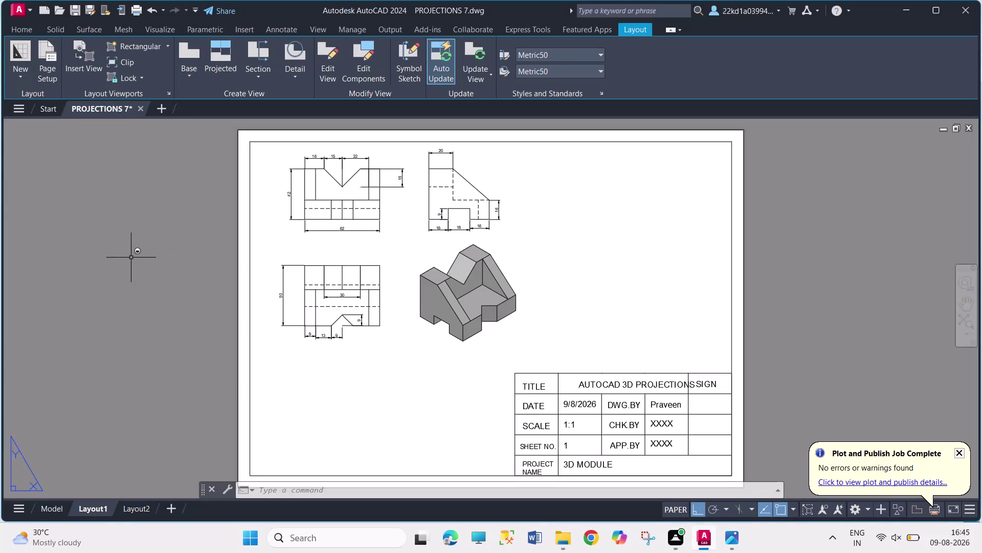
Select the lower-left orthographic view on the layout sheet.
click(131, 257)
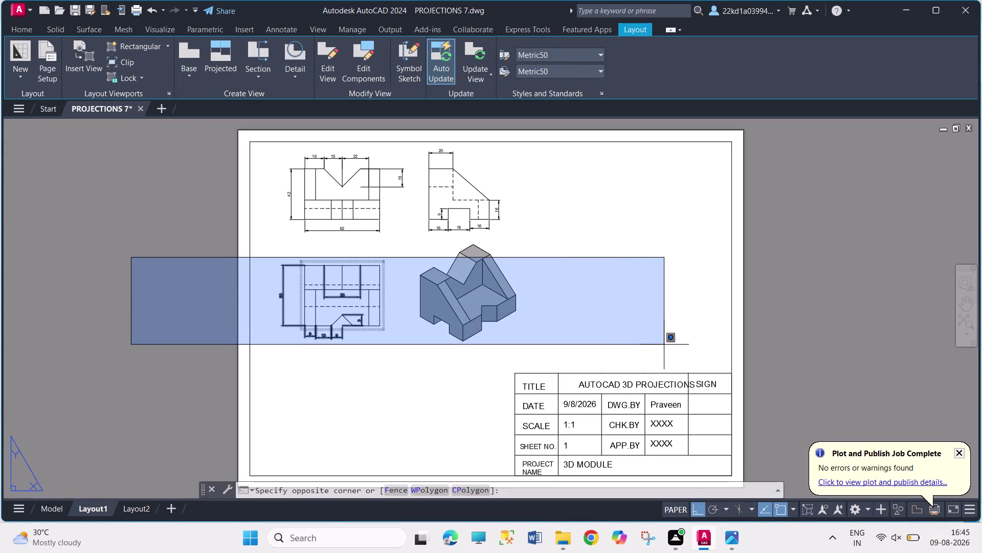
click(611, 329)
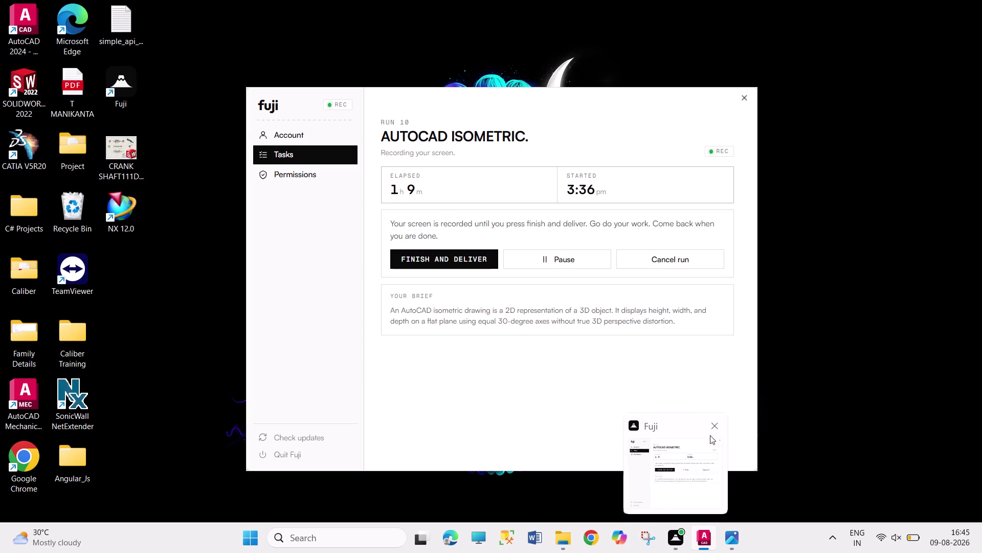
click(843, 272)
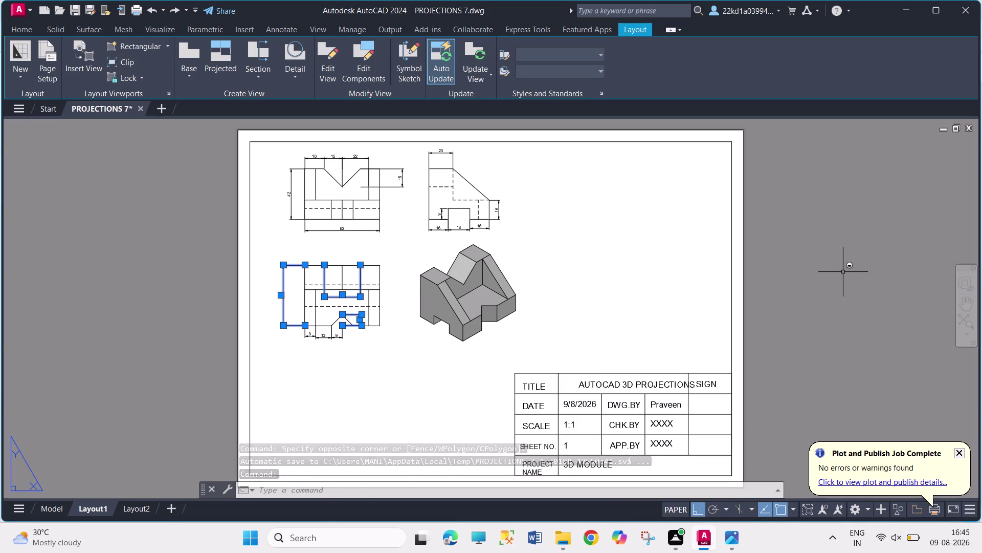
Make a series of clicks and drags in the lower-right area of the layout.
click(913, 325)
click(798, 227)
drag(881, 300, 880, 301)
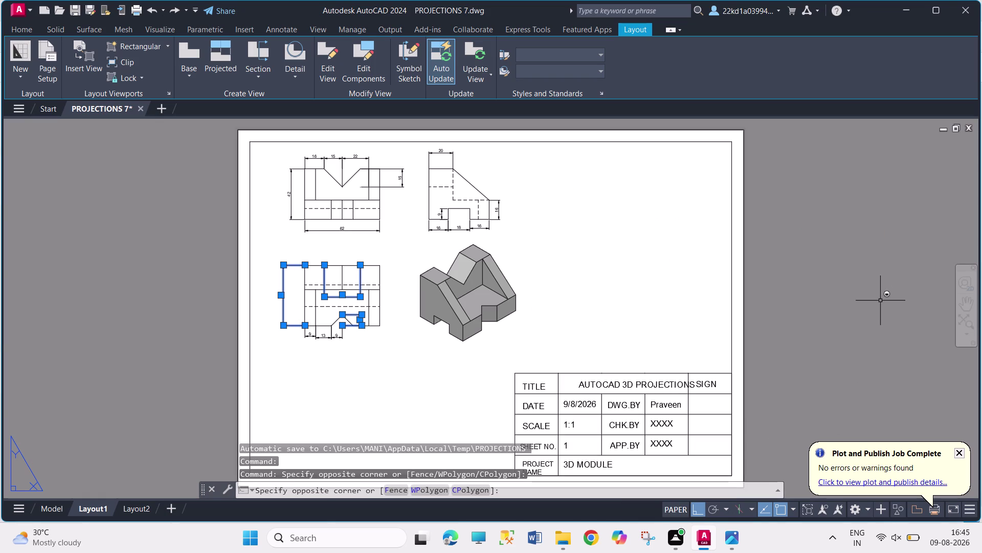
drag(880, 301, 869, 301)
drag(797, 230, 802, 245)
drag(892, 318, 883, 310)
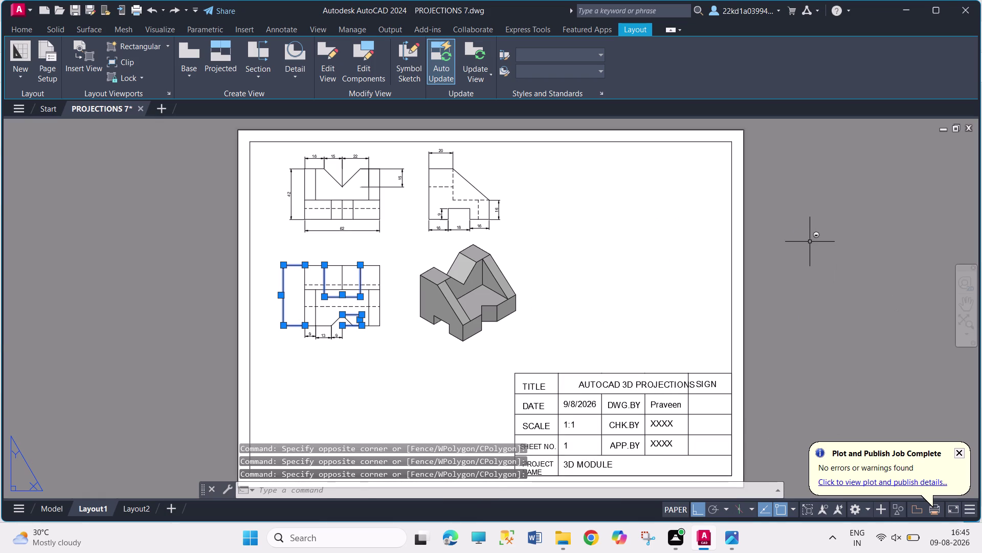
click(810, 243)
click(873, 328)
drag(830, 264, 838, 276)
drag(893, 337, 885, 324)
drag(825, 263, 830, 276)
click(874, 338)
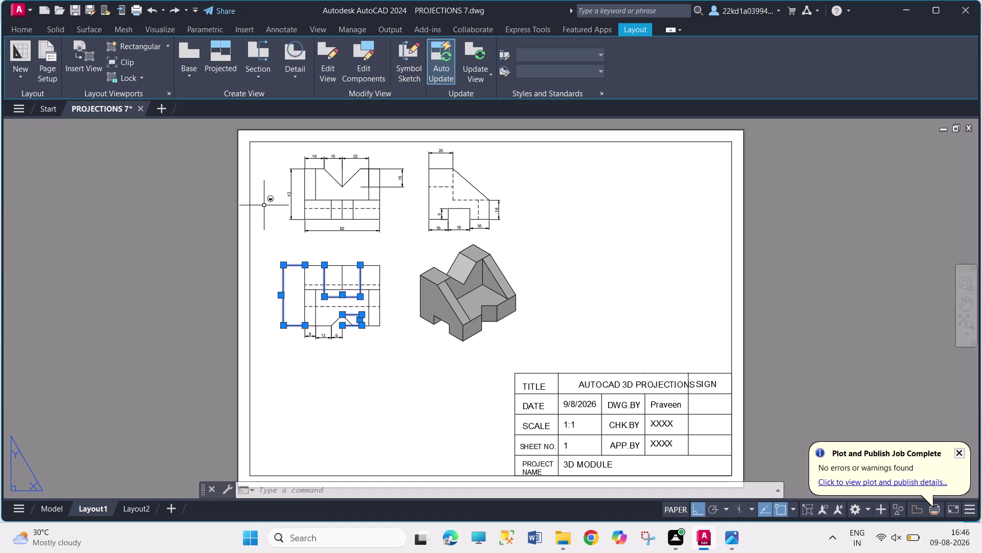
Inspect the sheet border's properties, then dismiss them and cancel the command.
click(615, 382)
double_click(615, 381)
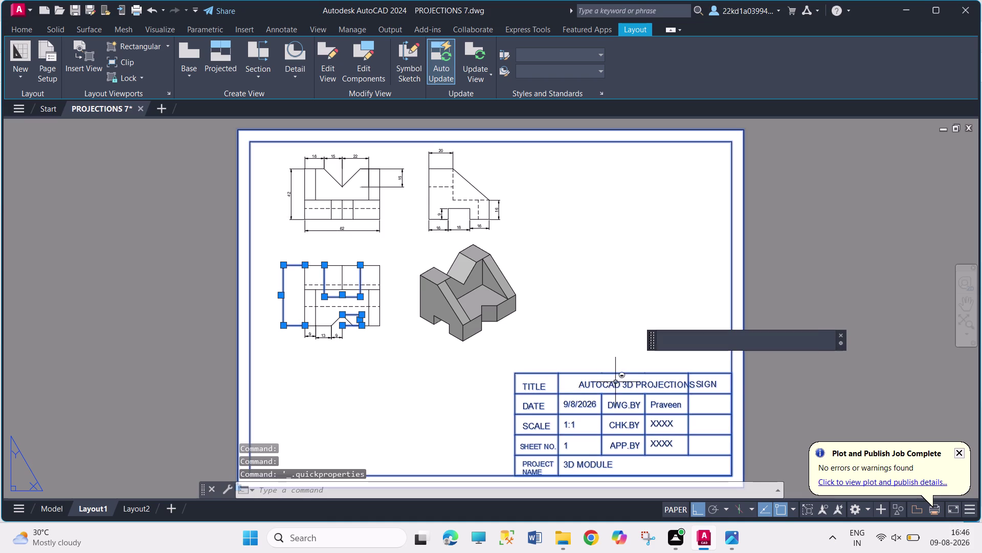
double_click(619, 387)
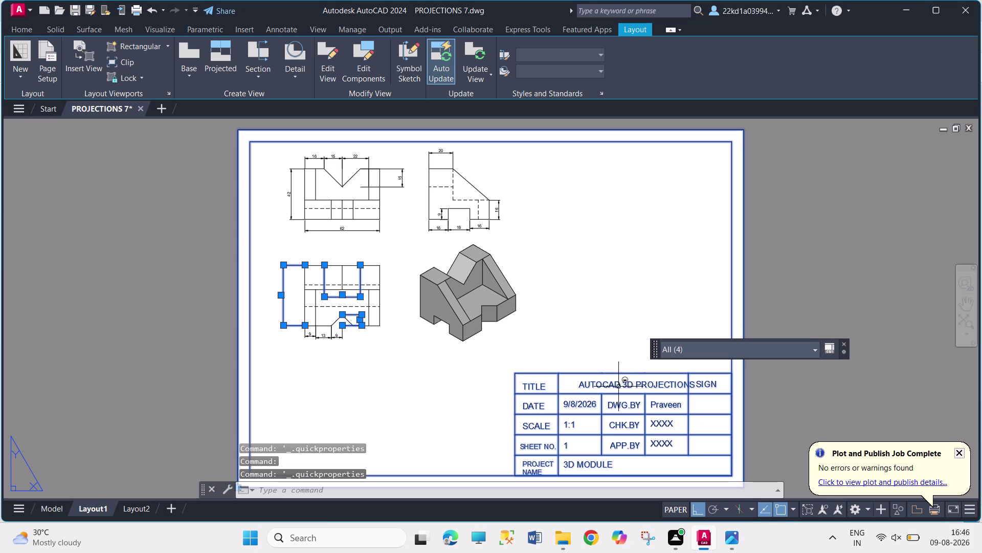
double_click(619, 386)
double_click(645, 382)
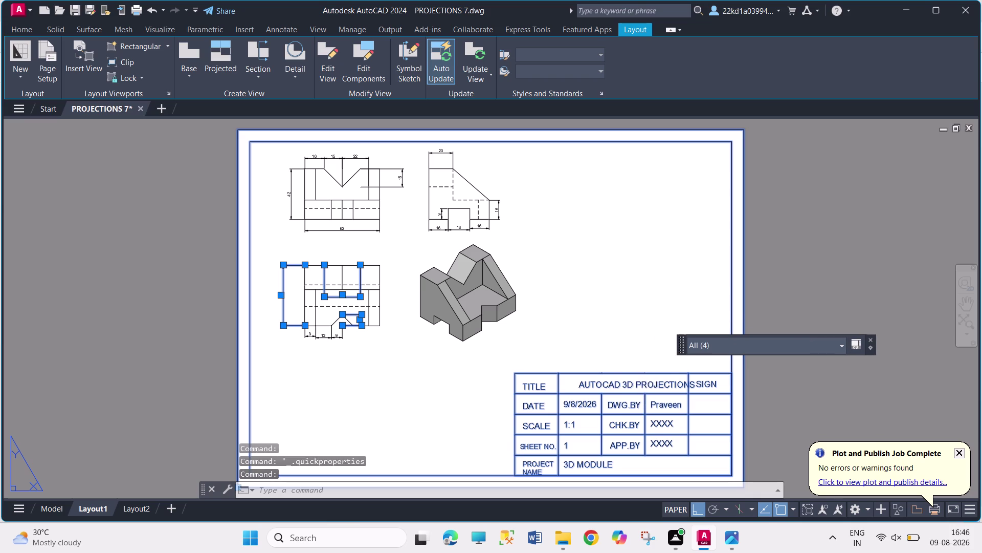
double_click(645, 383)
key(Escape)
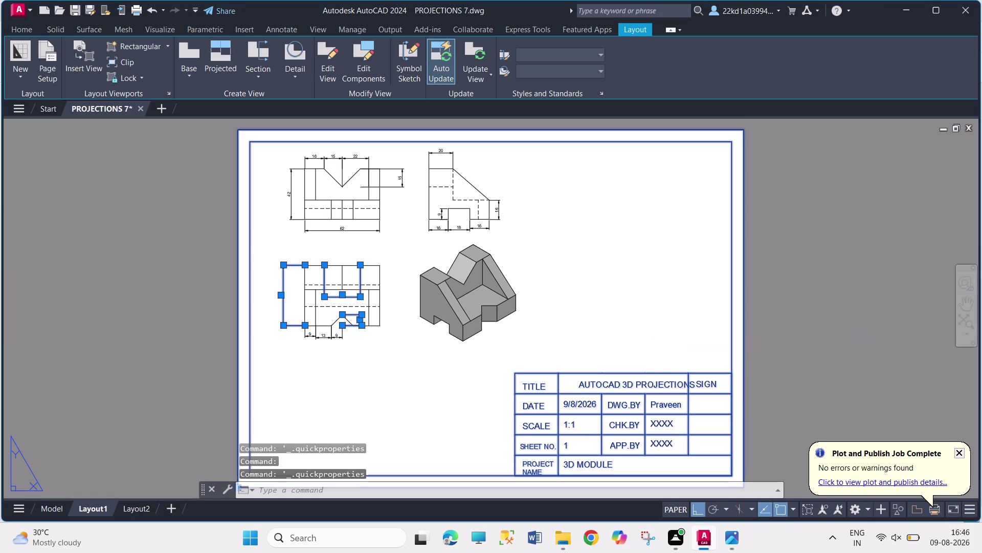
key(Escape)
key(Escape)
Change the title block TITLE attribute to AUTOCAD 3D and save the drawing.
double_click(644, 382)
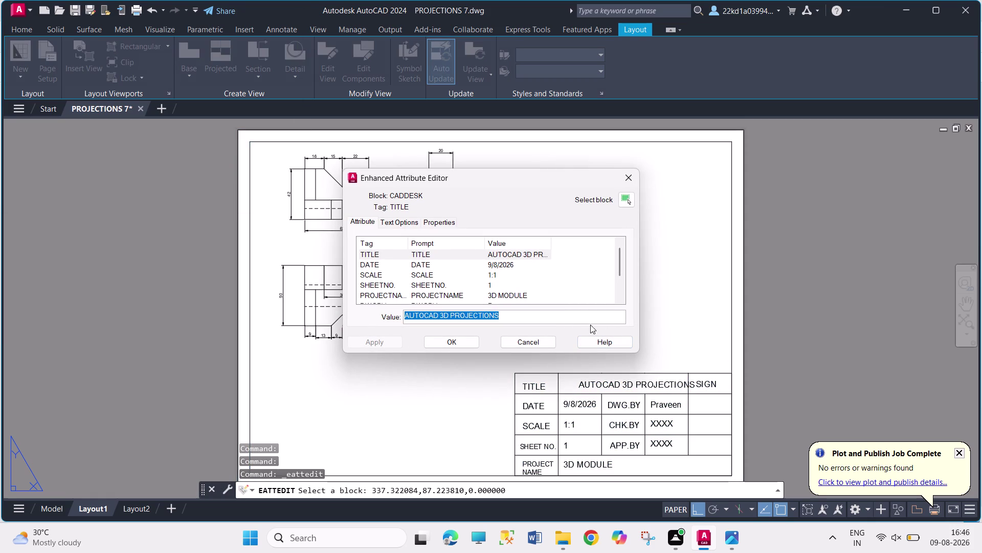
click(571, 320)
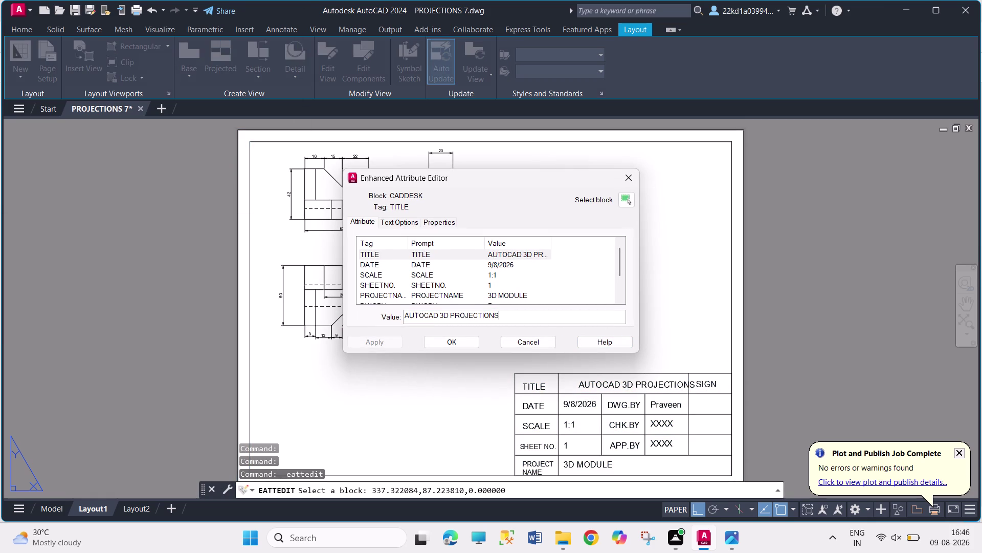
key(BackSpace)
key(BackSpace)
key(BackSpace)
key(BackSpace)
key(BackSpace)
key(BackSpace)
key(BackSpace)
key(BackSpace)
key(BackSpace)
key(BackSpace)
key(BackSpace)
key(BackSpace)
key(Return)
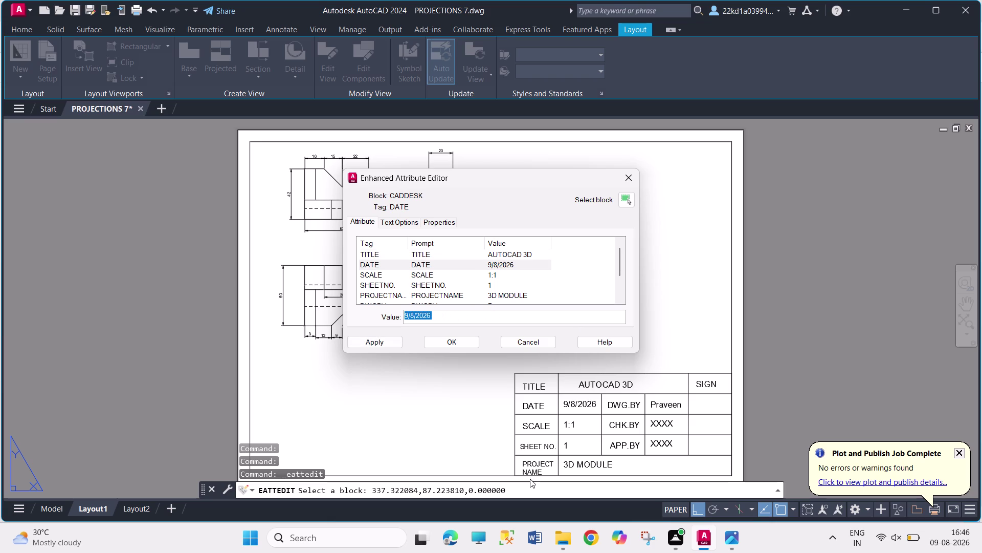
click(455, 339)
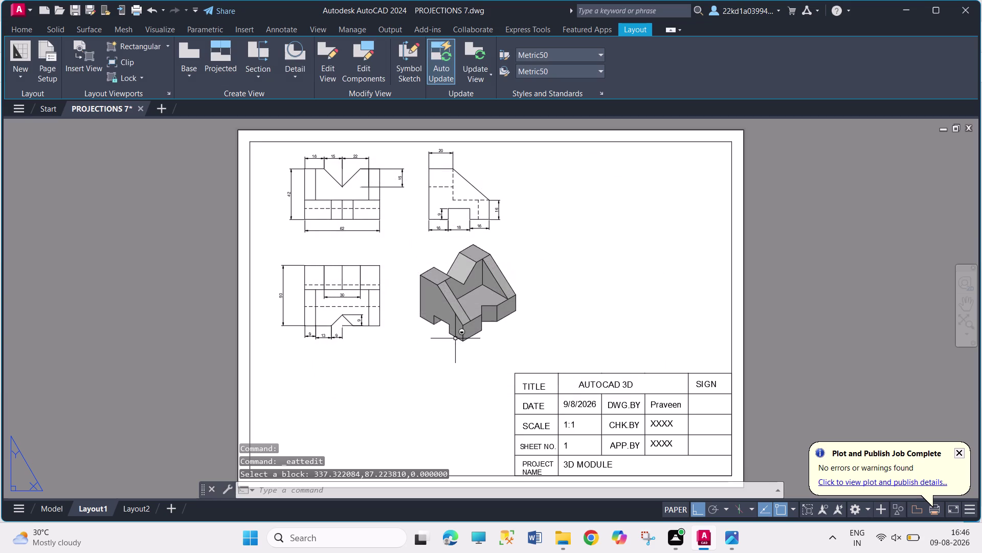
key(ctrl+s)
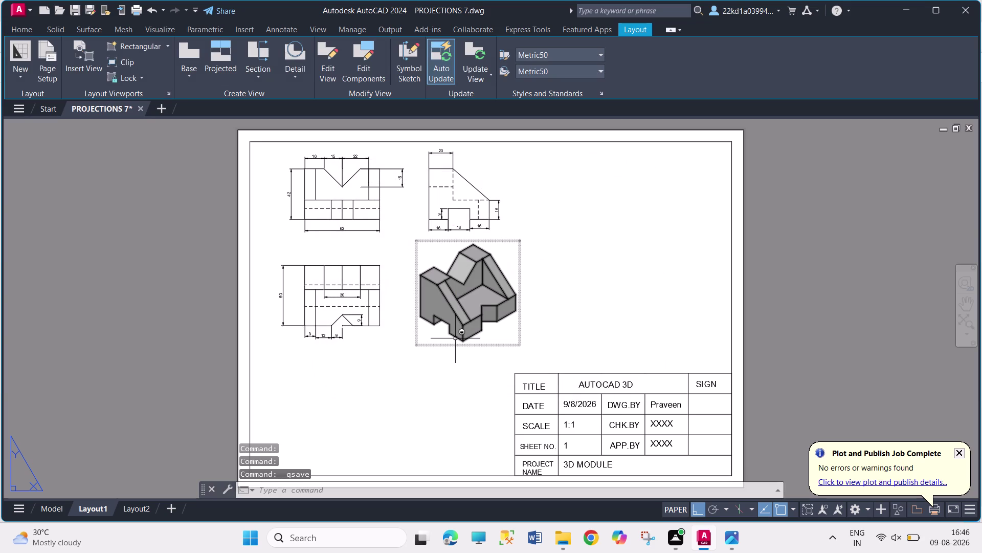
key(ctrl+p)
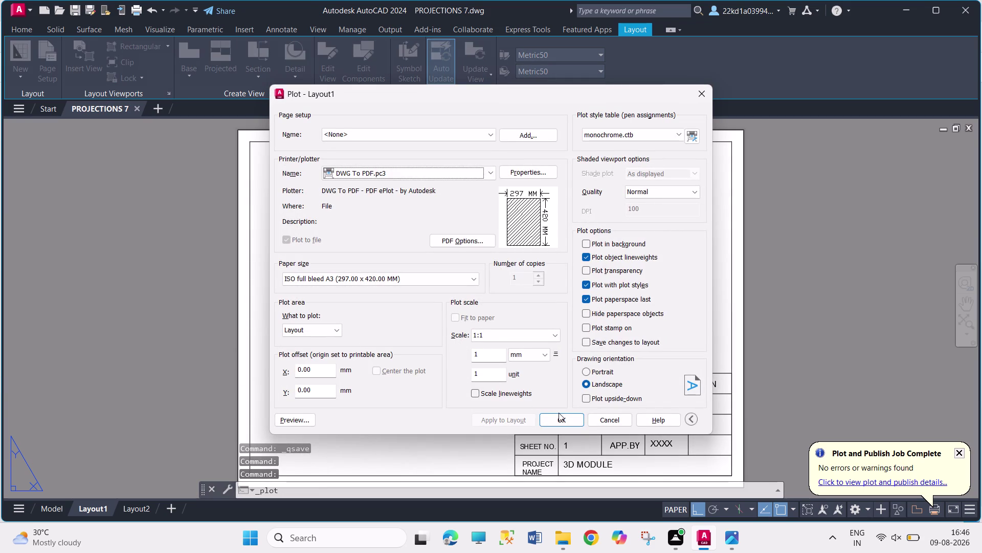
Plot with DWG To PDF.pc3 on ISO full bleed A3 paper.
click(551, 415)
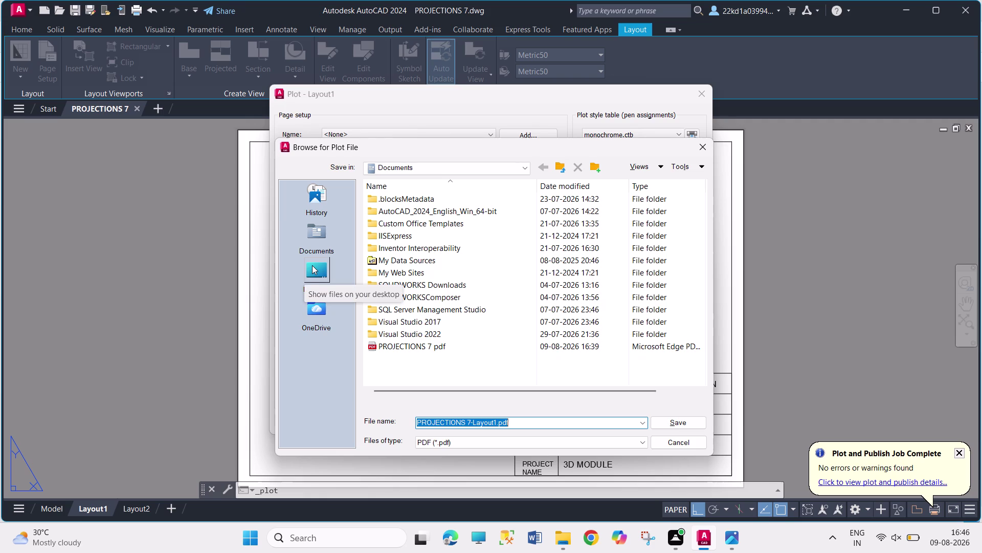
Browse via MOTHER (D:), DESKTOP2, SOLIDWORKS CADDESK and ASSEMBLY1111 to the AUTOCAD FUJI folder.
double_click(317, 285)
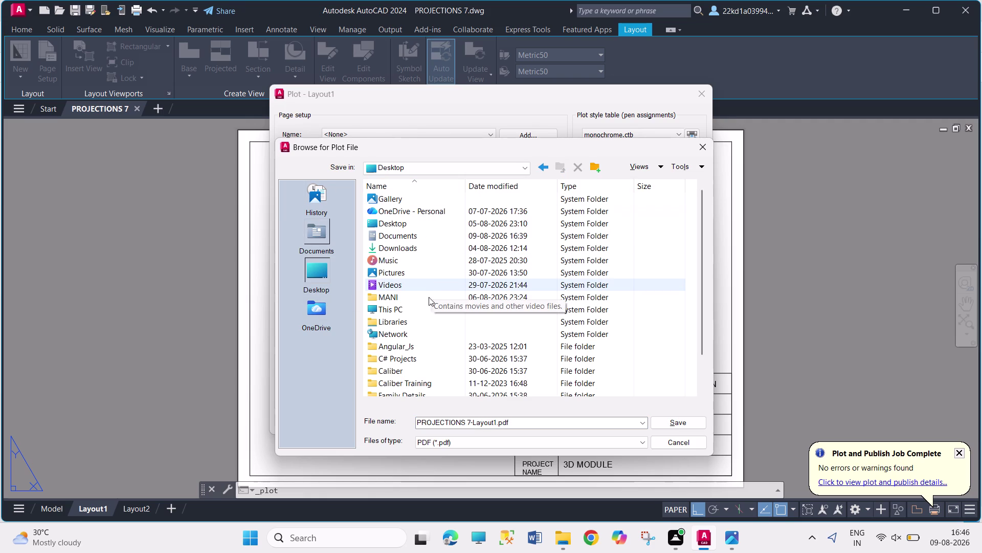
double_click(426, 311)
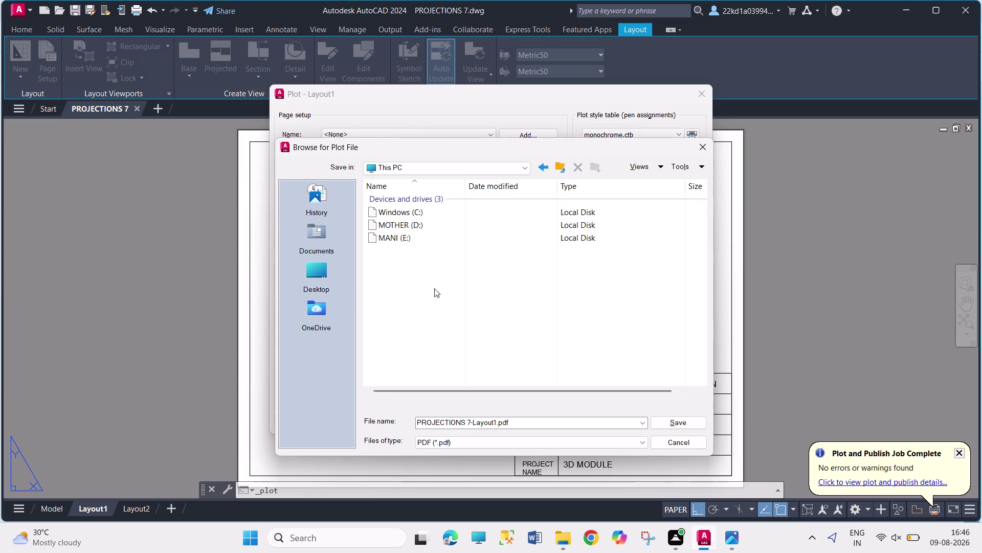
double_click(450, 222)
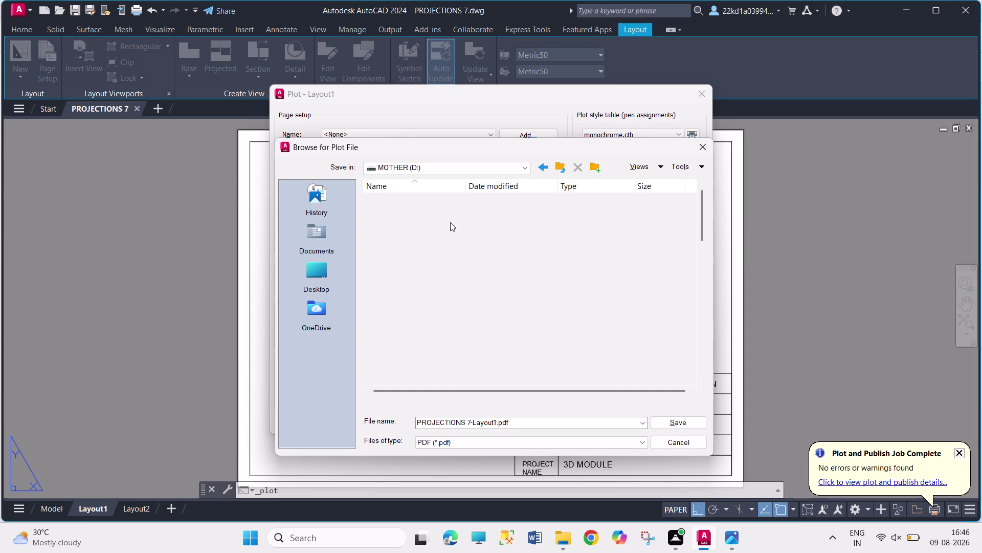
double_click(429, 365)
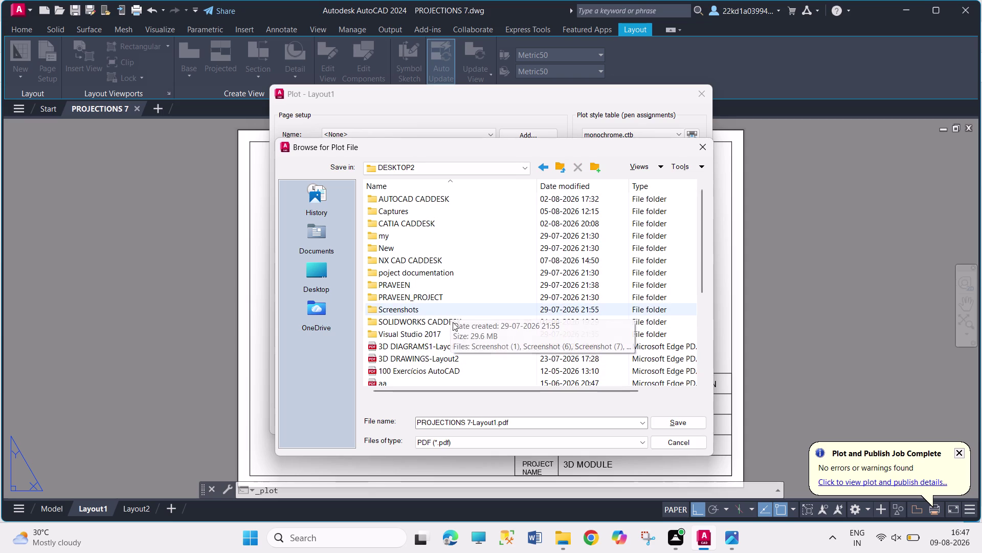
double_click(468, 319)
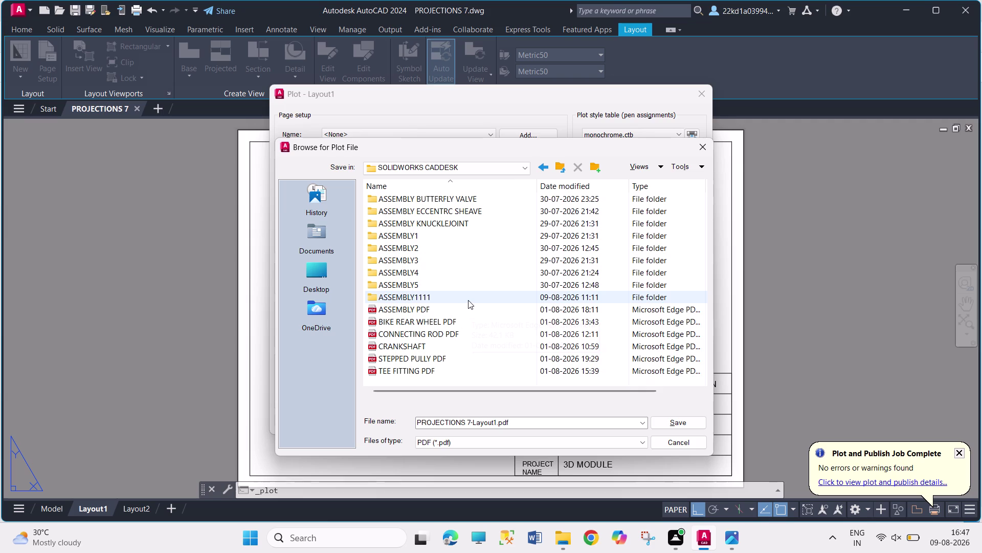
double_click(468, 300)
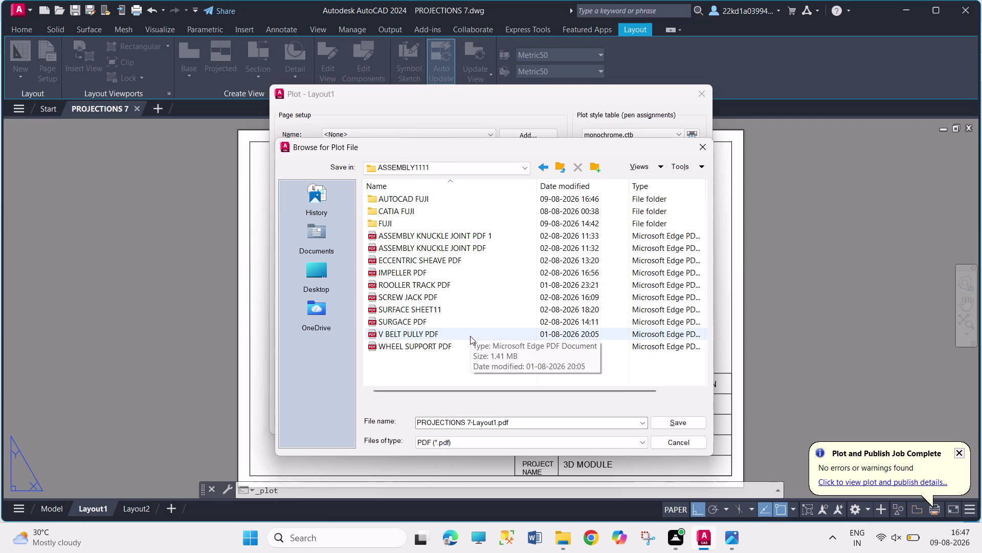
double_click(476, 206)
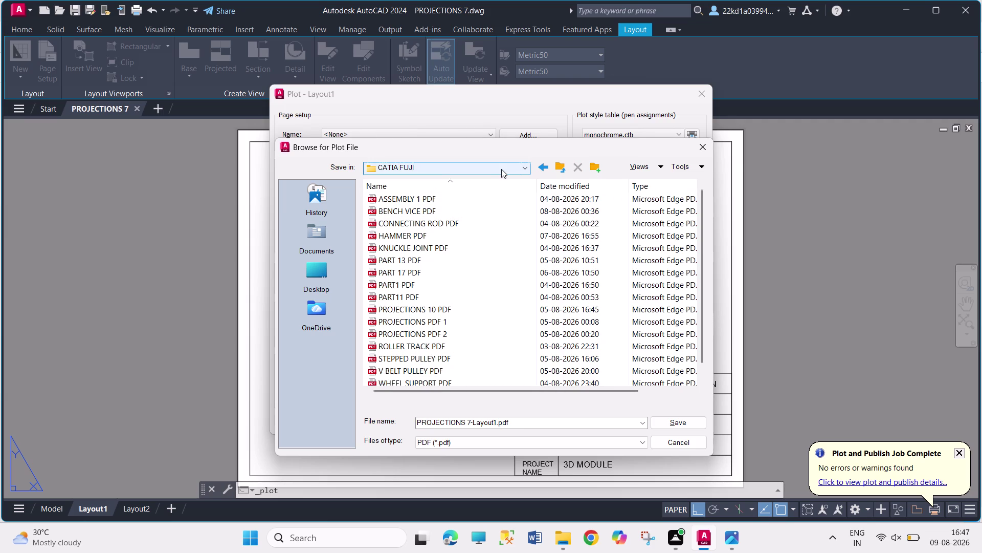
click(537, 168)
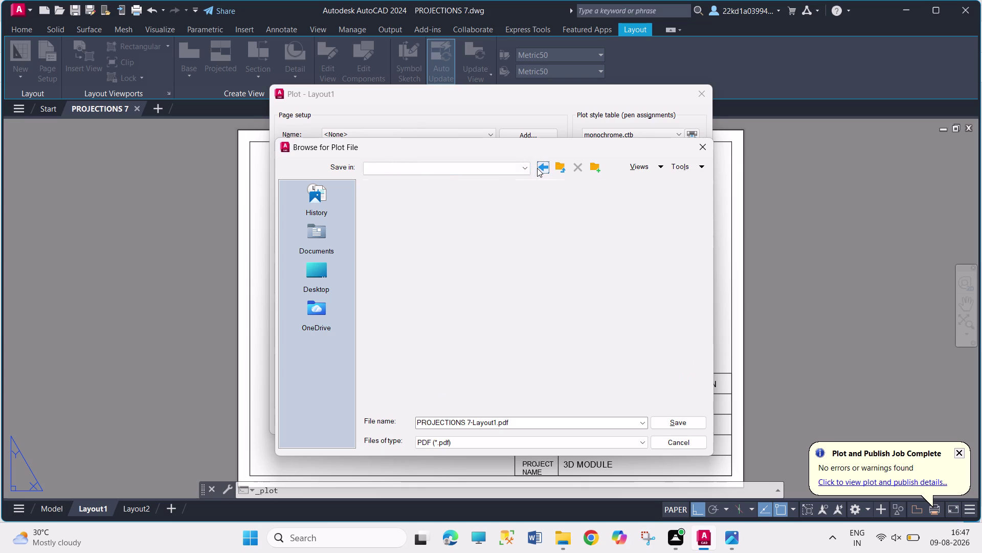
double_click(484, 201)
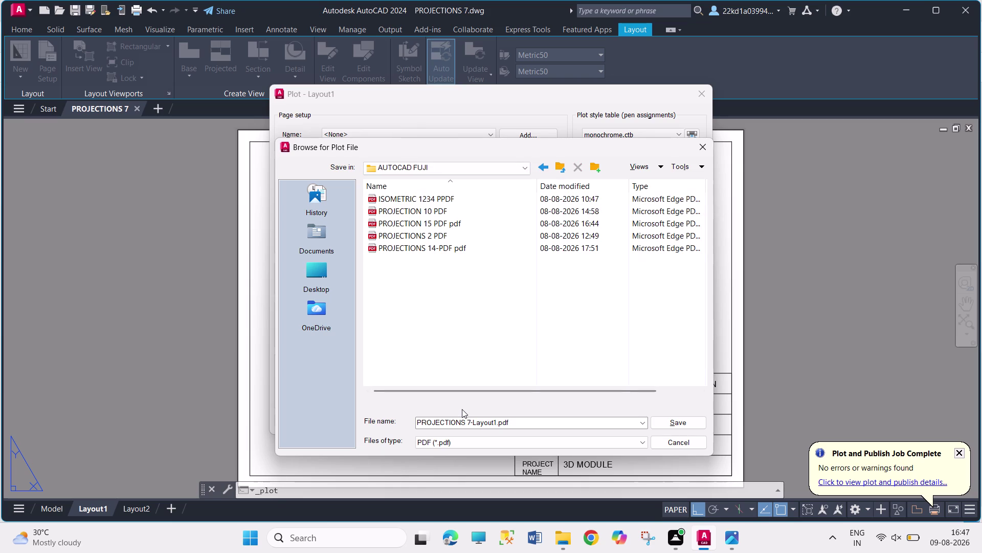
Save the PDF under the PROJECTIONS 14-PDF name with its number changed.
click(473, 253)
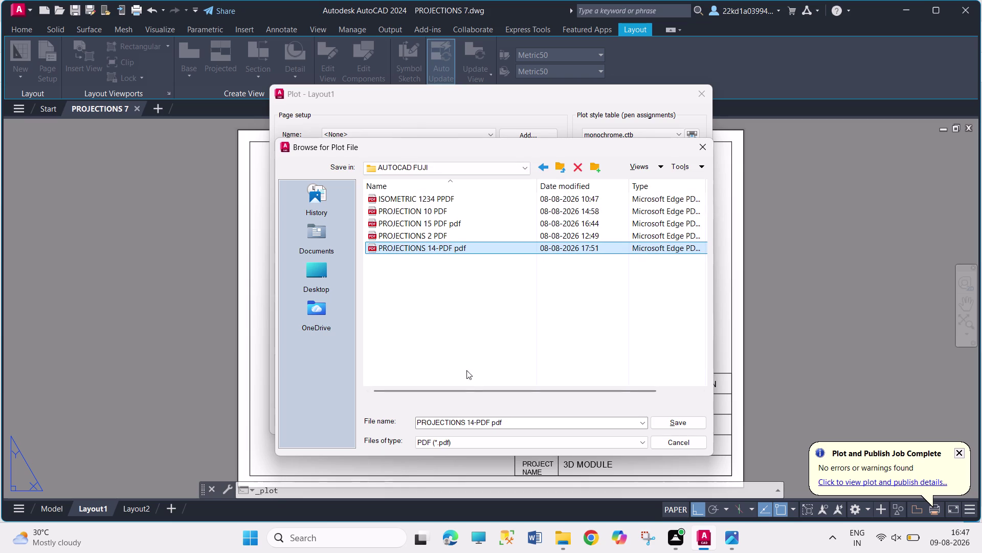
click(472, 419)
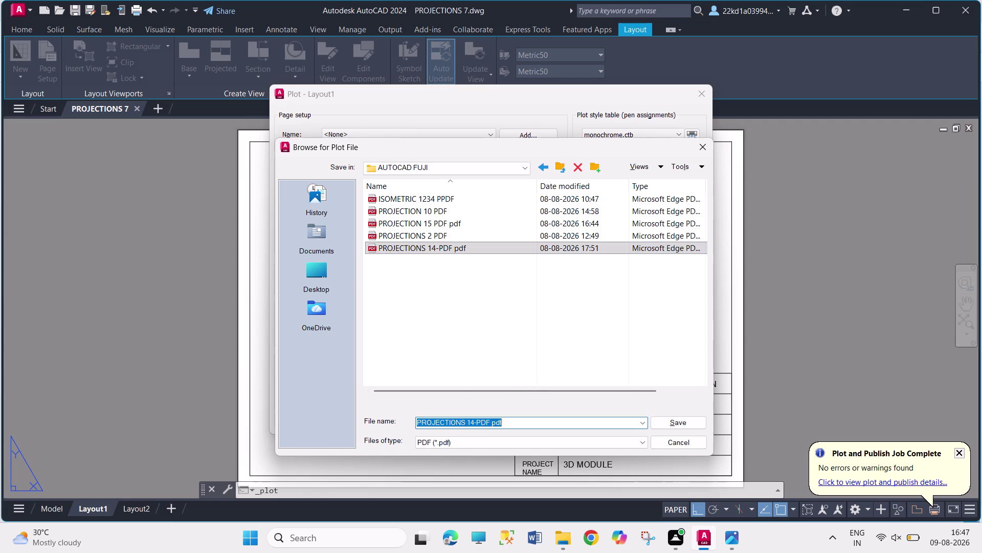
click(472, 419)
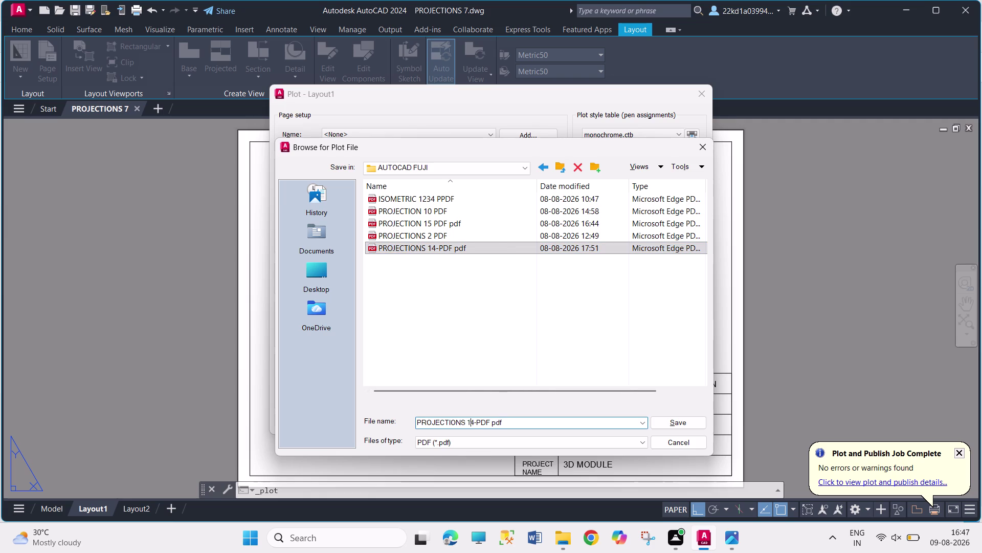
key(Right)
key(BackSpace)
key(BackSpace)
key(Return)
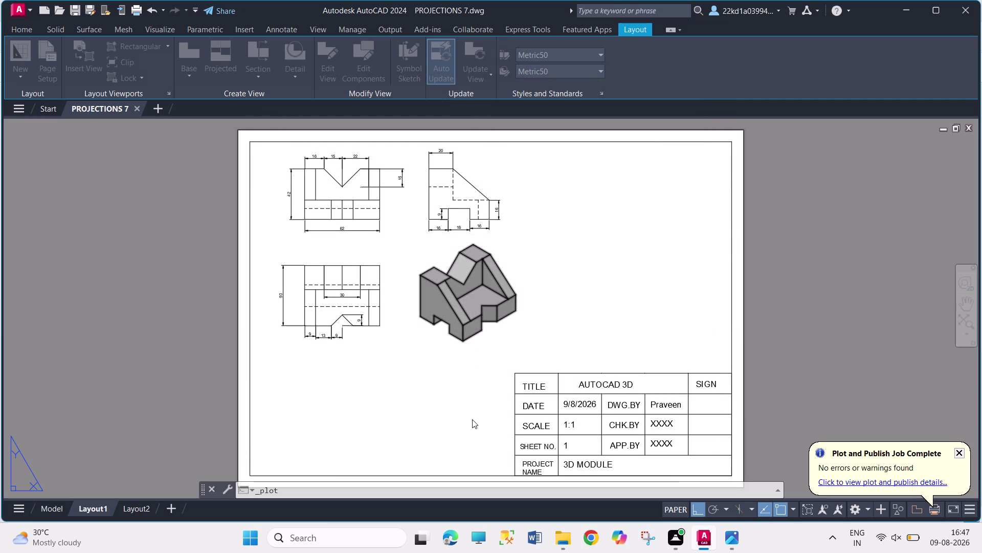